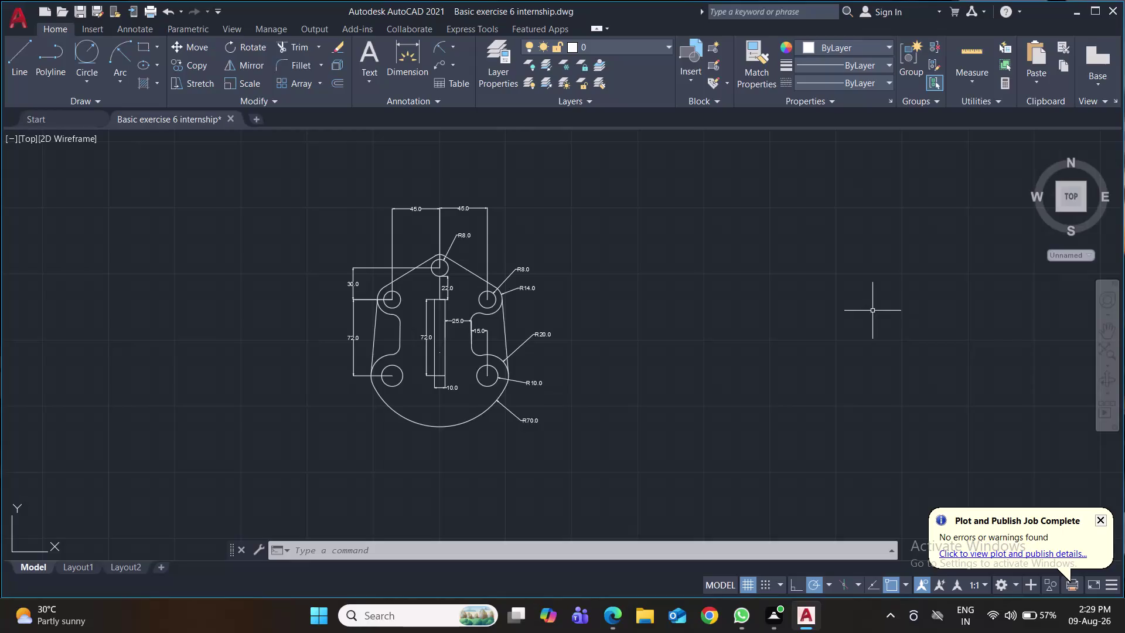
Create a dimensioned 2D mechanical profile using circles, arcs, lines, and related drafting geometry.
Start a blank Drawing2 and close the Basic exercise 6 internship drawing.
click(253, 118)
click(232, 119)
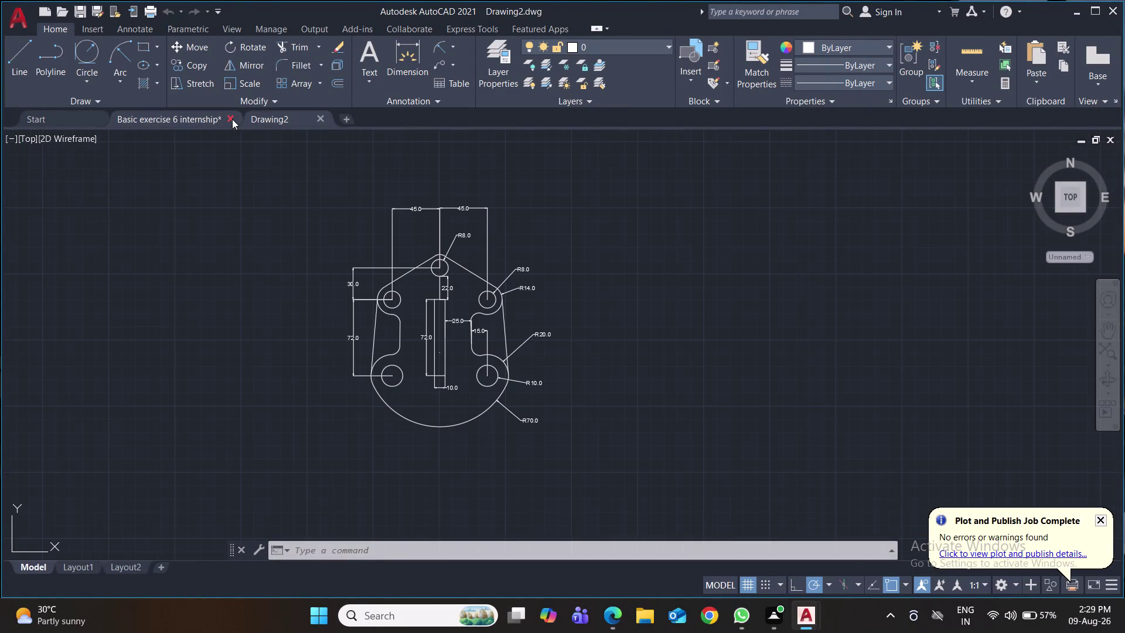
click(531, 335)
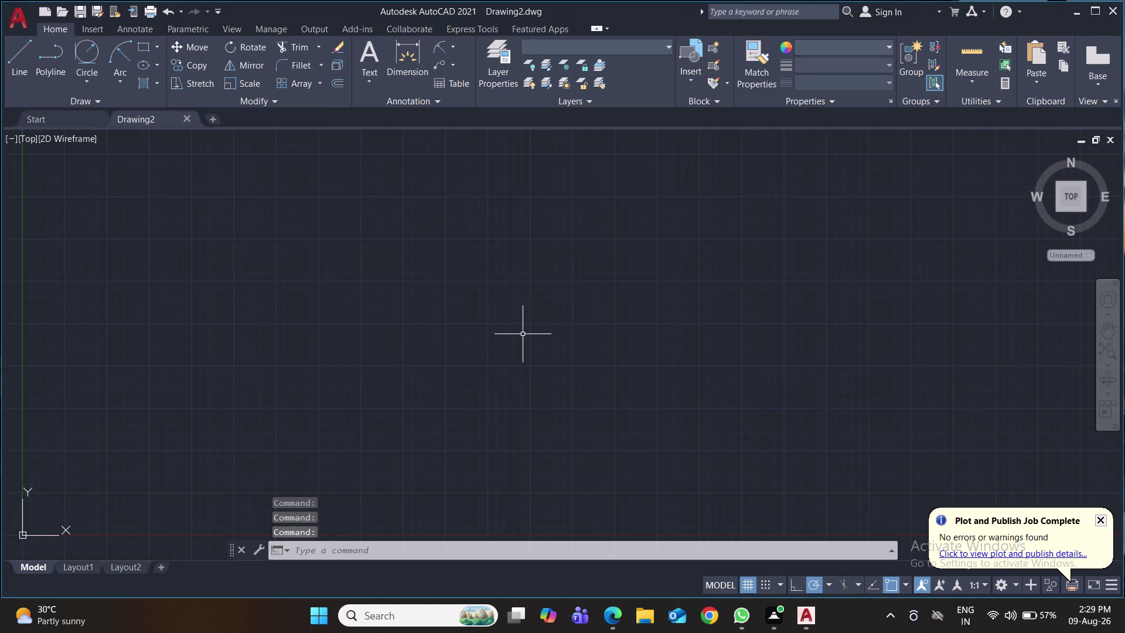
key(ctrl+s)
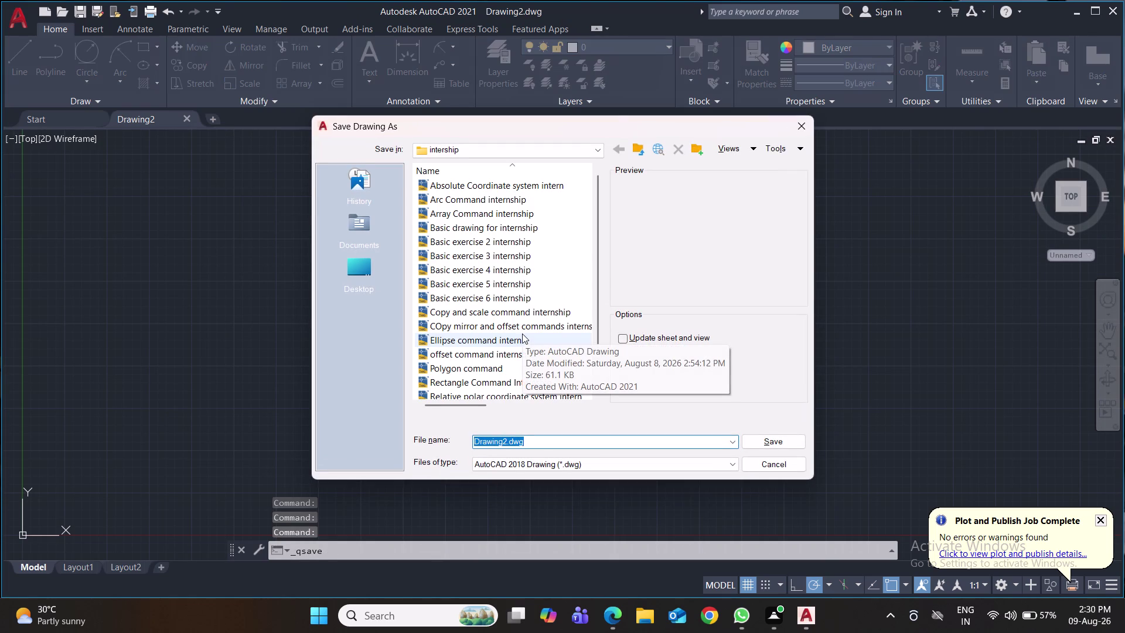
Save the blank drawing as 'Basic exercise 7 internship.dwg', changing the exercise number from 6 to 7.
text(b)
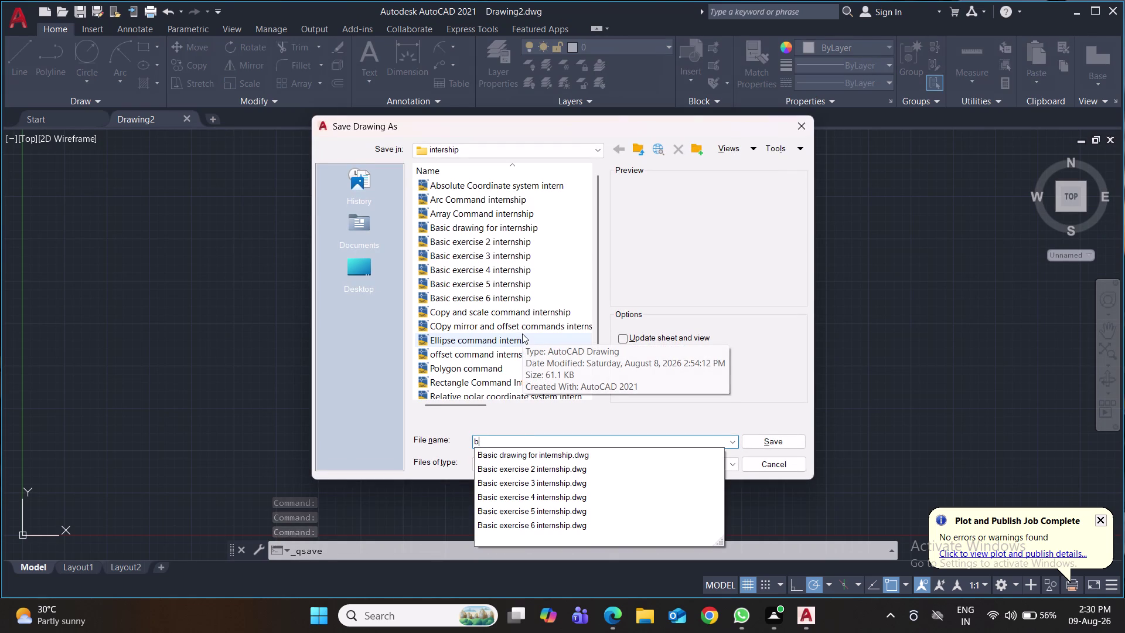
text(asic)
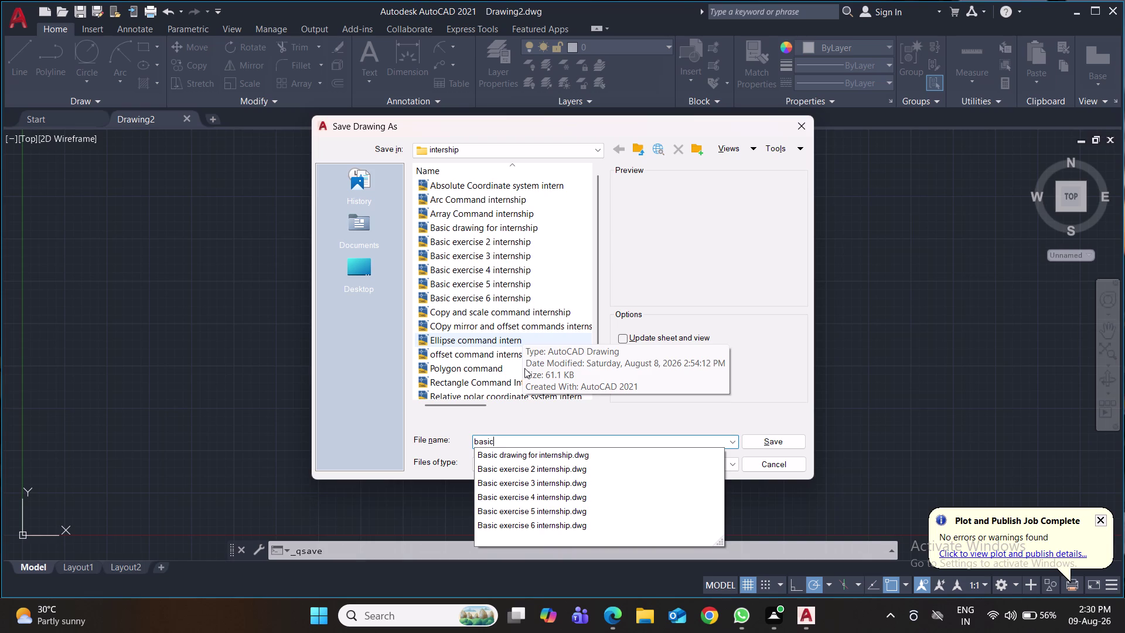
click(553, 529)
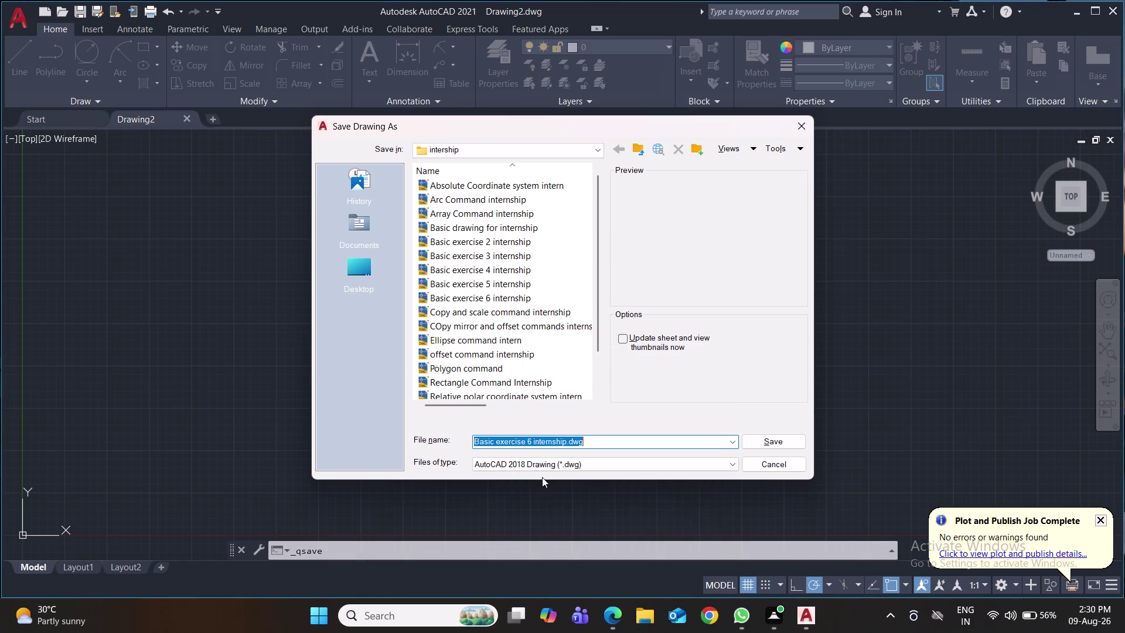
click(533, 439)
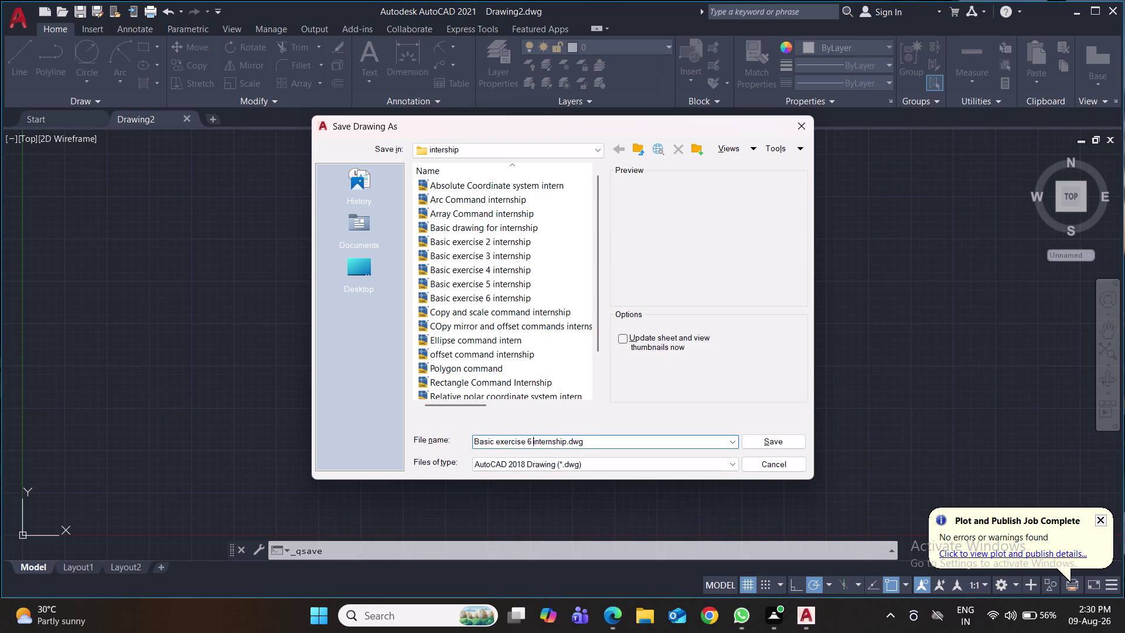
key(Left)
key(BackSpace)
key(7)
click(765, 445)
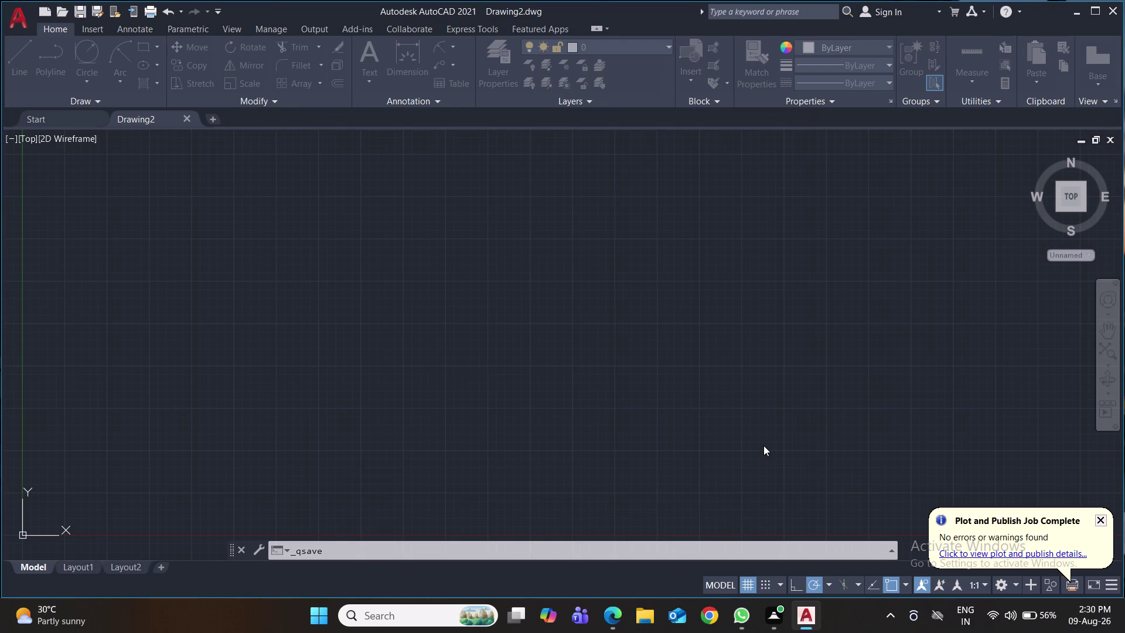
key(ctrl+s)
key(ctrl+s)
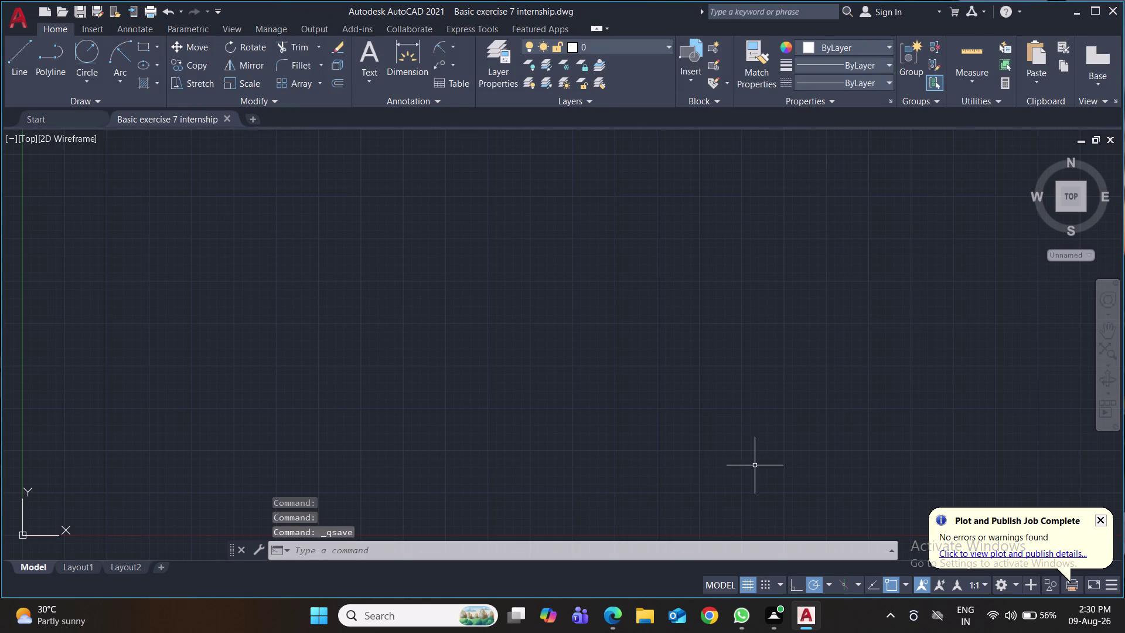